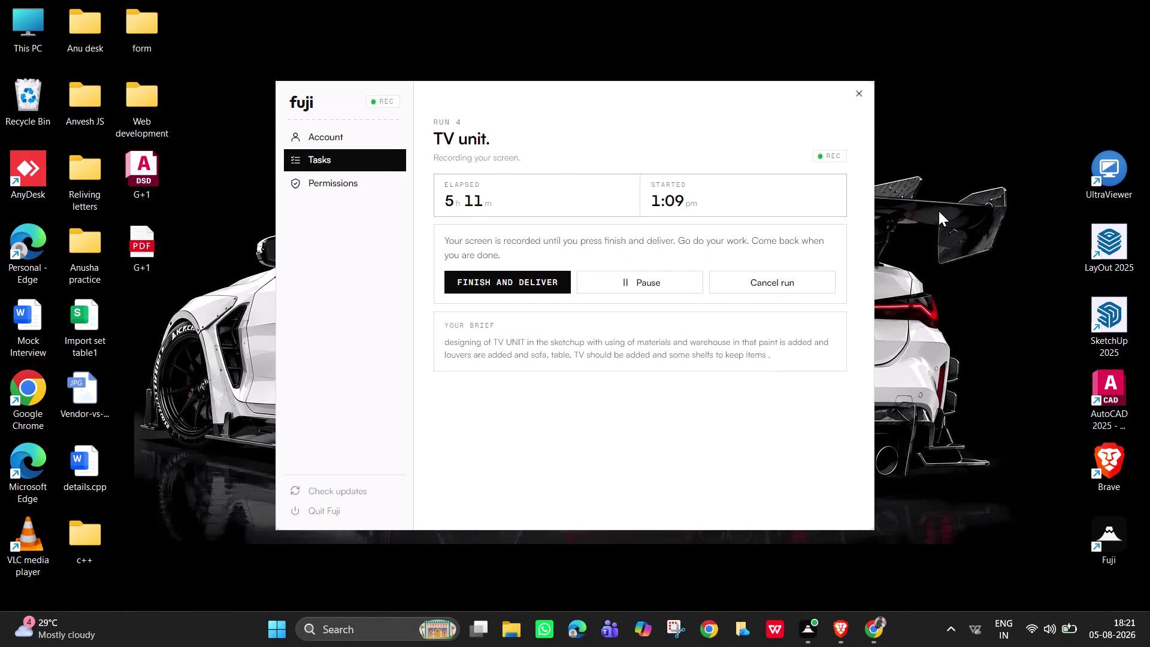
Bring up the Windows Shut Down dialog over Fuji's 'TV unit.' recording with Alt+F4.
key(alt+F4)
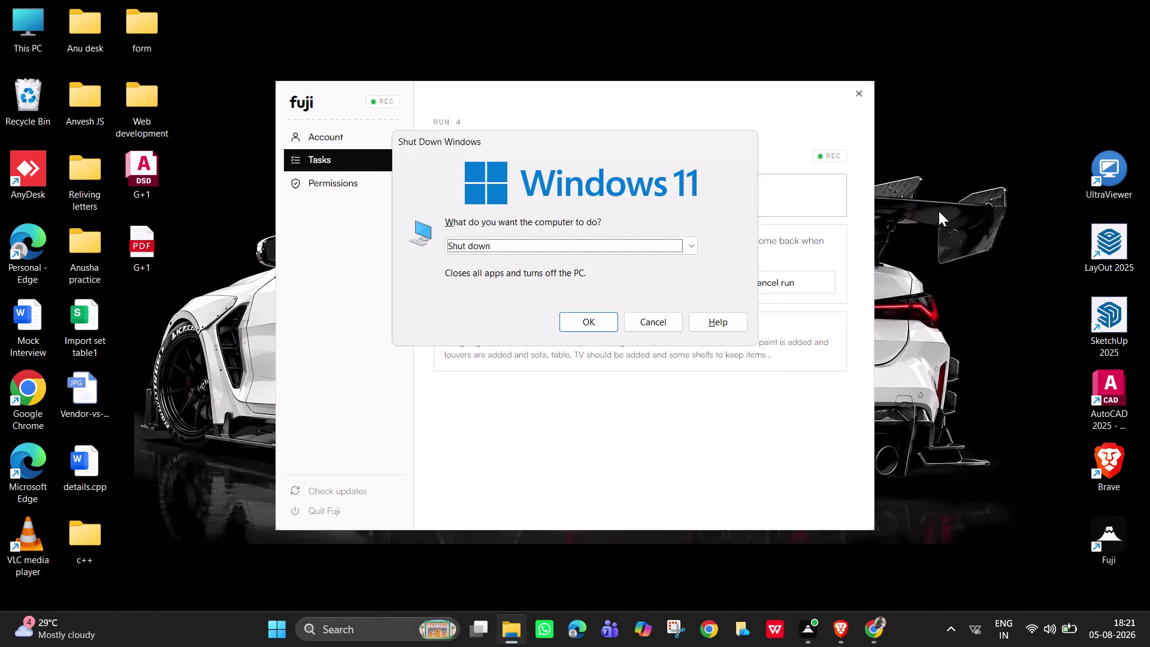